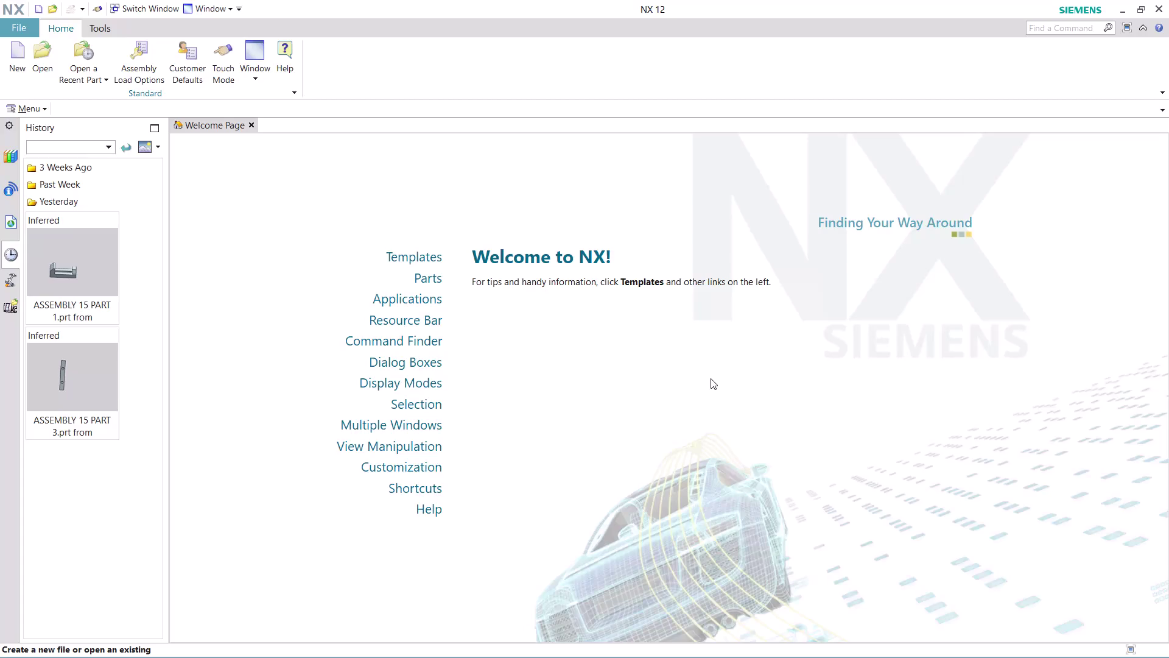
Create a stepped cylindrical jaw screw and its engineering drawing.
Disable the laptop touchpad using its function key, leaving the NX Welcome page open.
key(ctrl+super+F24)
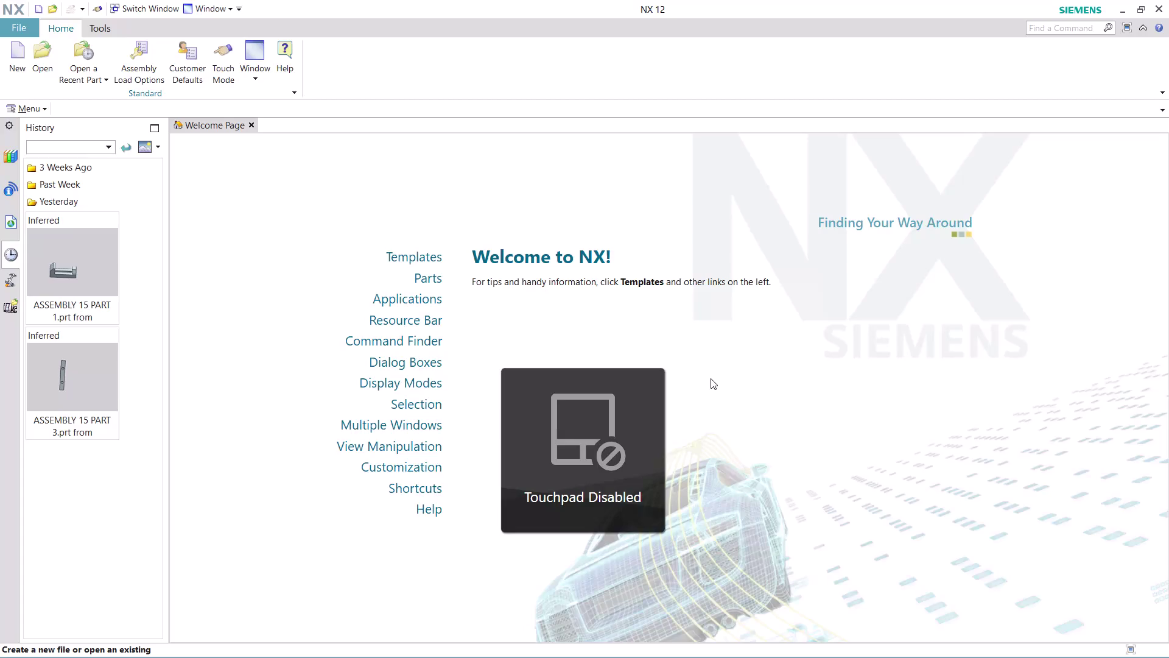